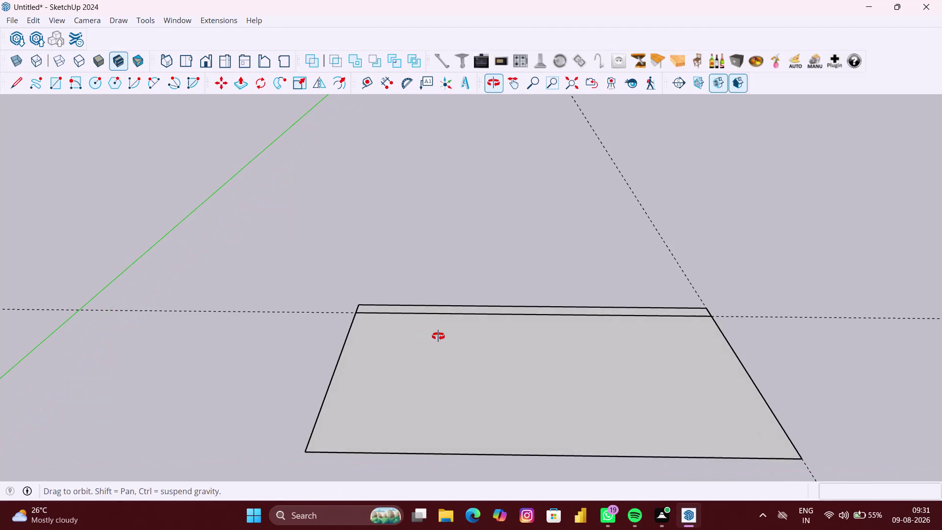
Place a guide 380 mm in from the floor's back edge, then undo it.
middle_drag(439, 335, 437, 337)
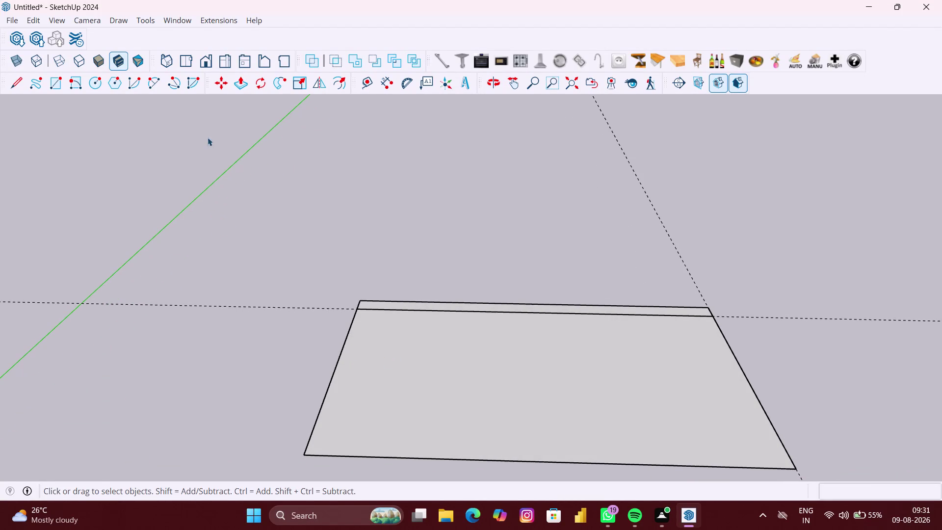
click(359, 87)
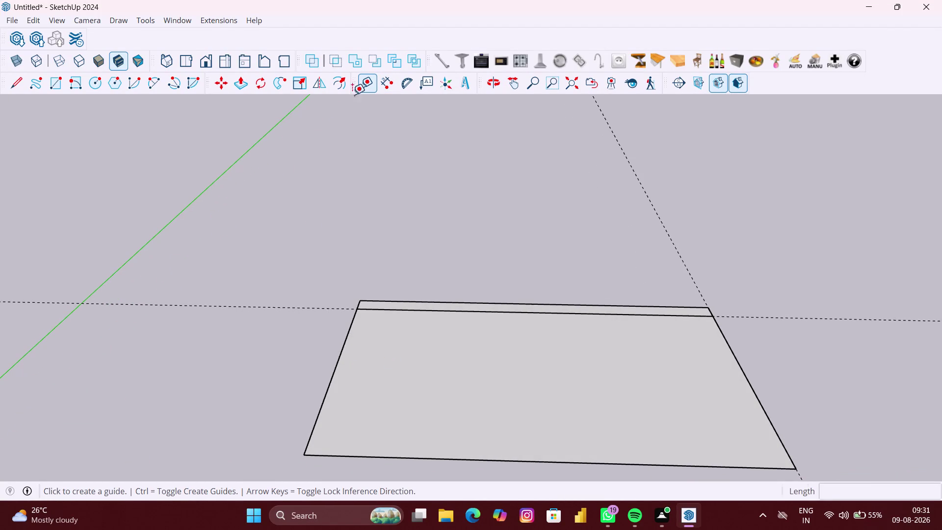
scroll(up, 3)
click(525, 306)
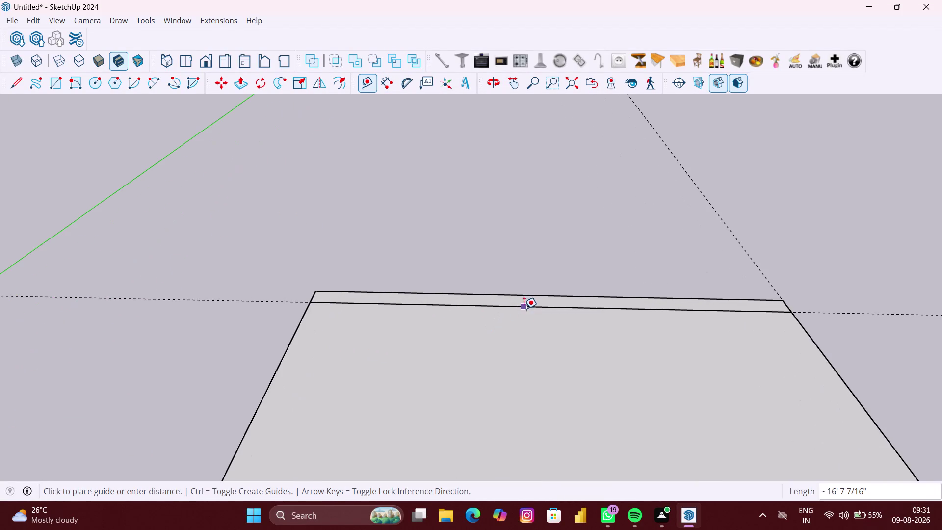
text(3)
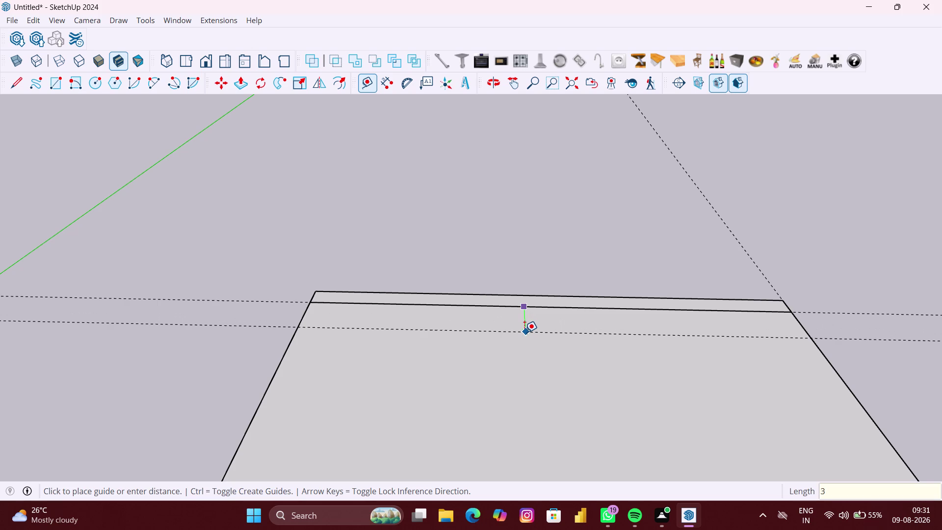
text(80MM)
key(Return)
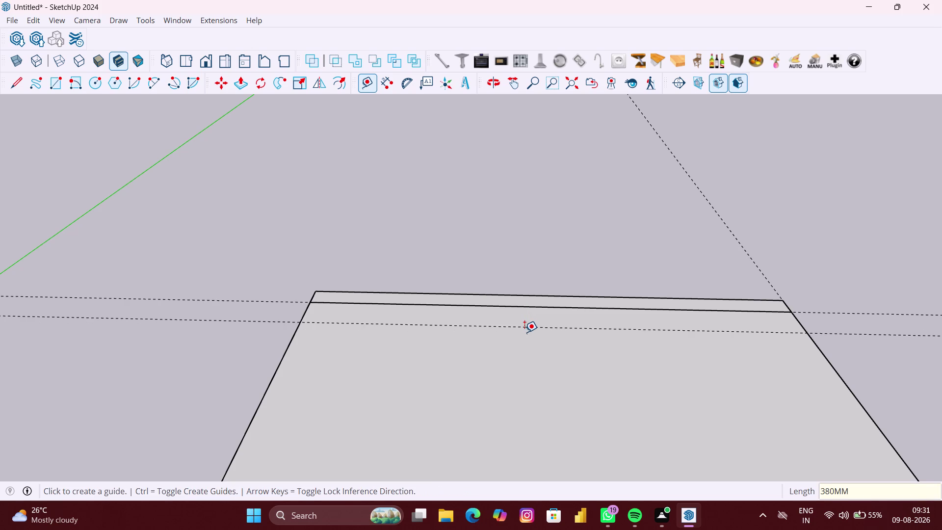
key(ctrl+z)
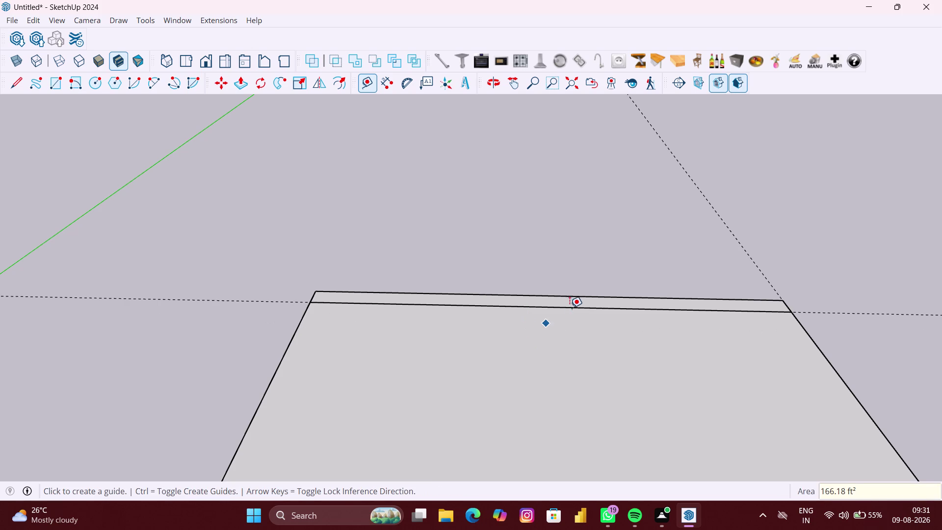
Re-place the 380 mm guide from the back edge and orbit to look along it.
click(565, 308)
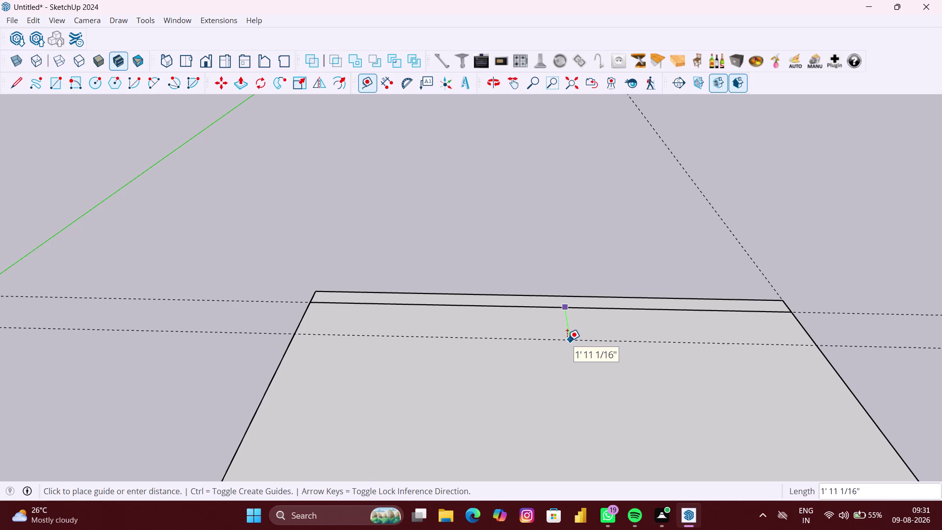
text(38)
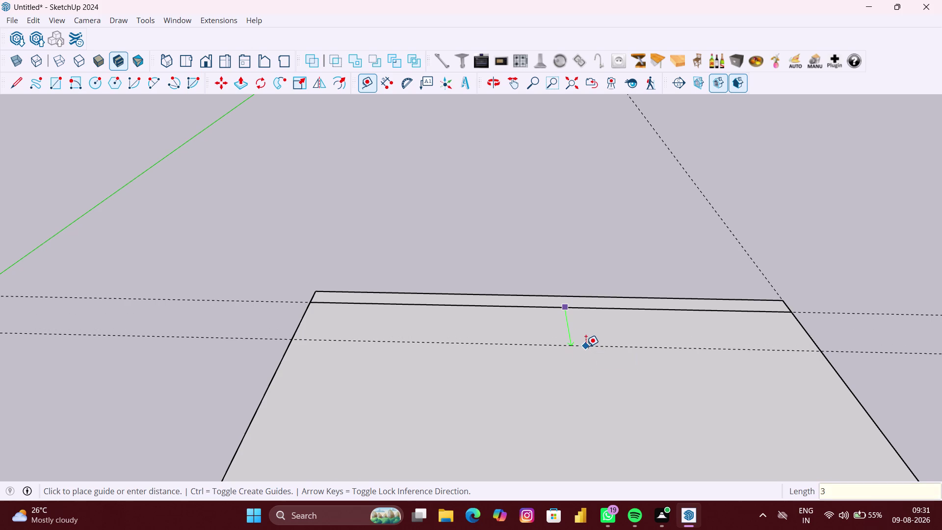
key(0)
text(MM)
key(Return)
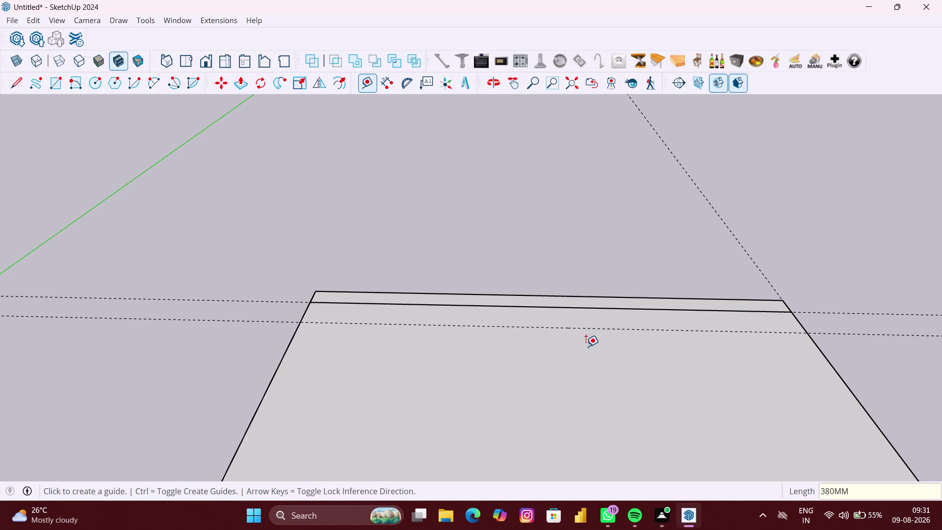
key(space)
click(223, 339)
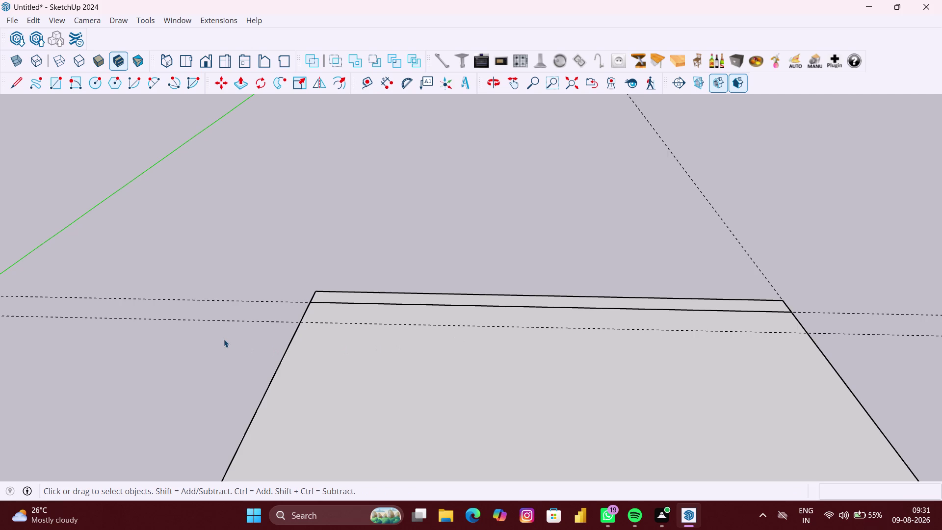
scroll(up, 3)
middle_drag(327, 316, 322, 332)
scroll(down, 3)
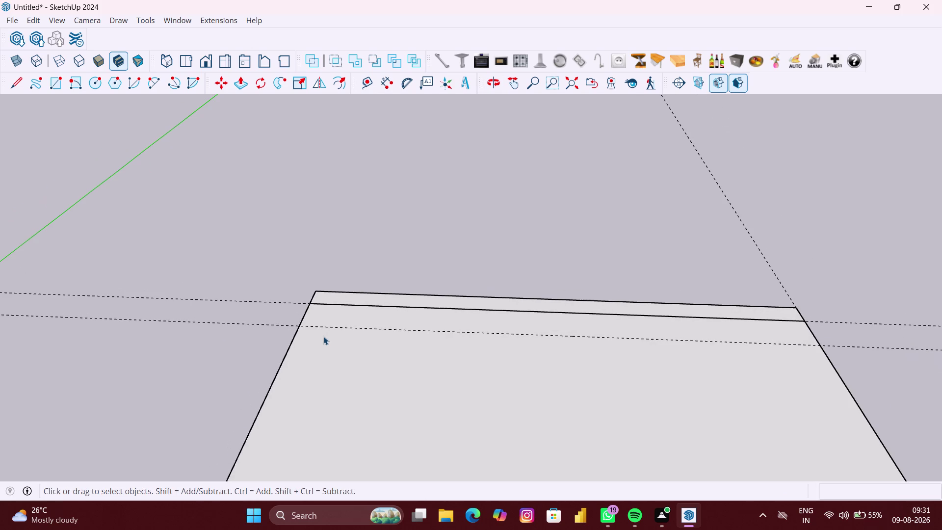
Activate the Rectangle tool with the R shortcut.
key(r)
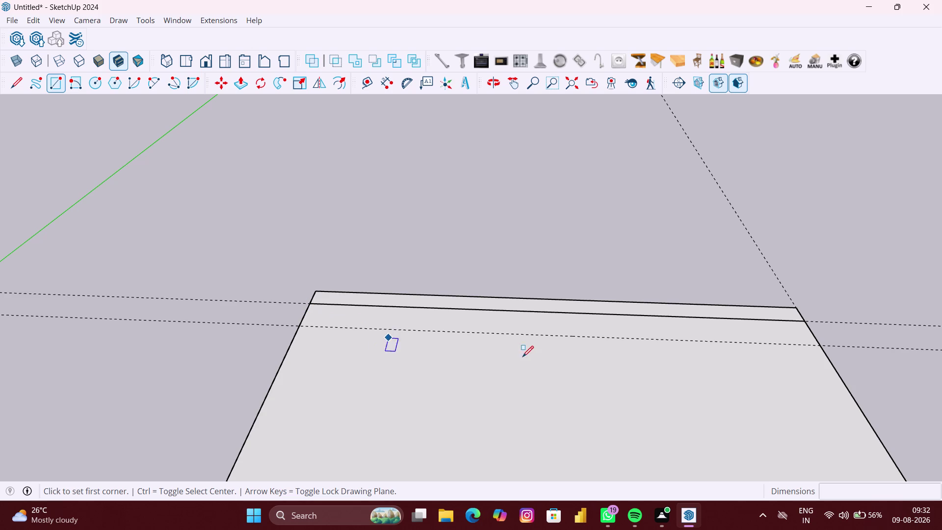
Draw a strip from the back-left corner to the 380 mm guide, then undo it.
click(308, 305)
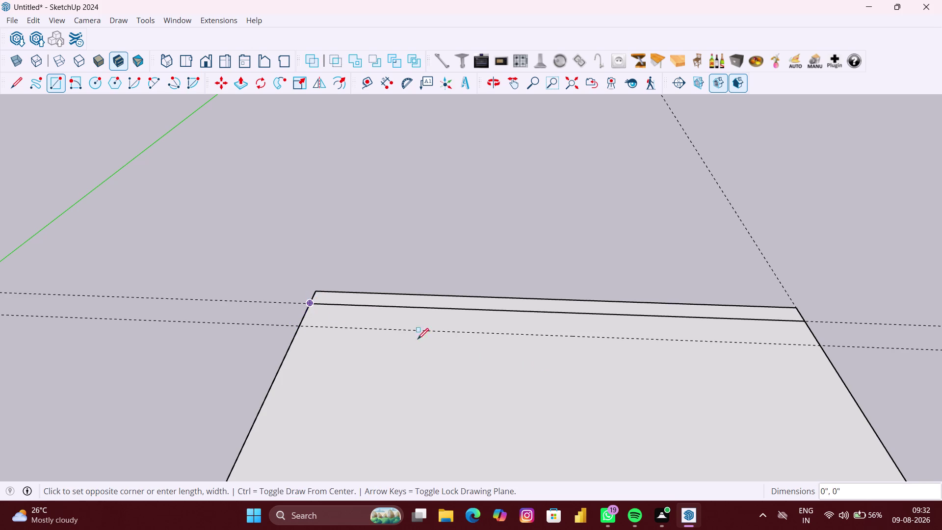
click(819, 347)
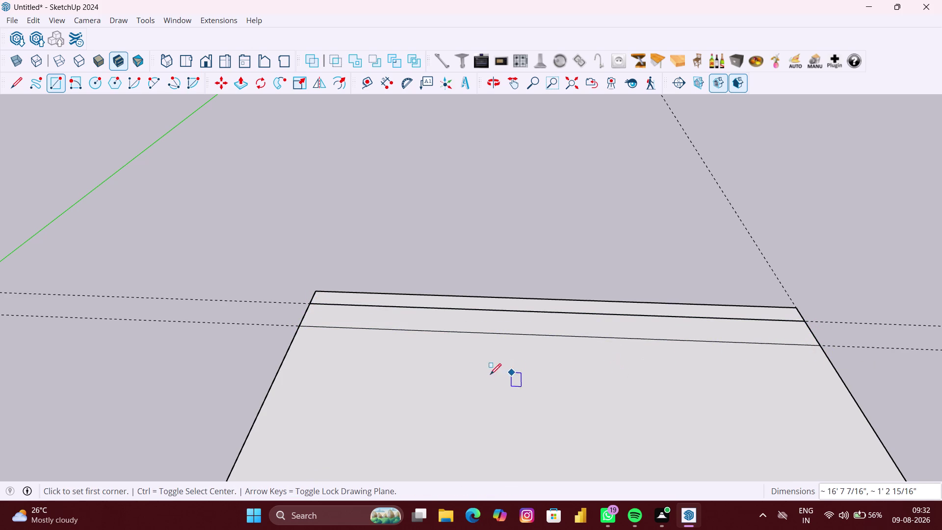
scroll(up, 3)
key(ctrl+z)
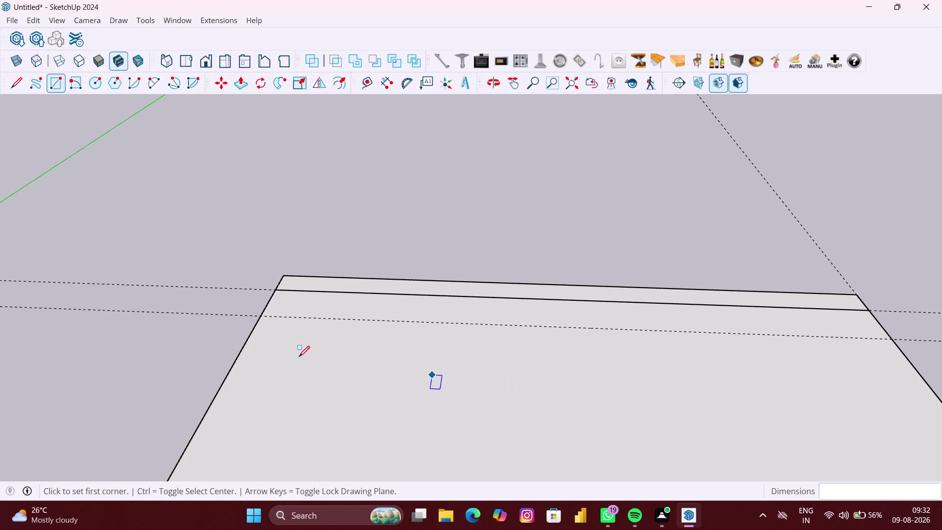
right_click(158, 344)
click(179, 382)
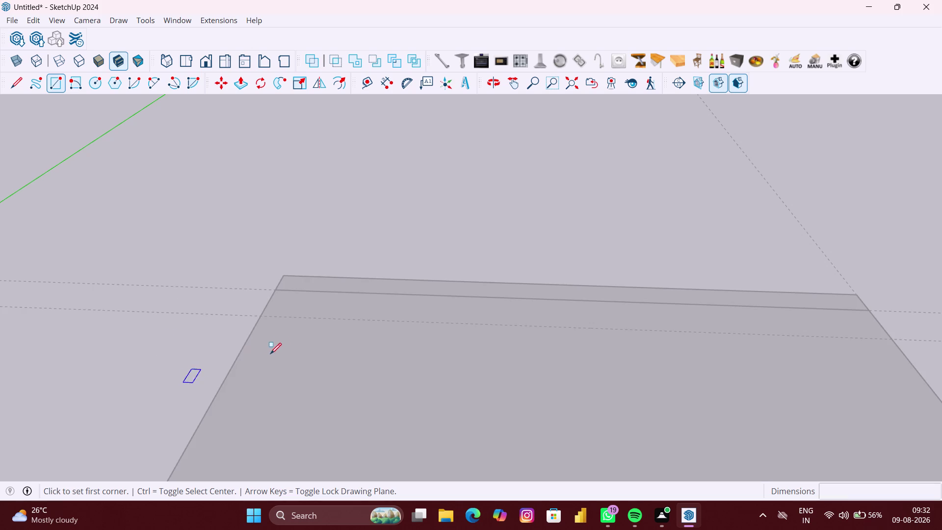
scroll(up, 3)
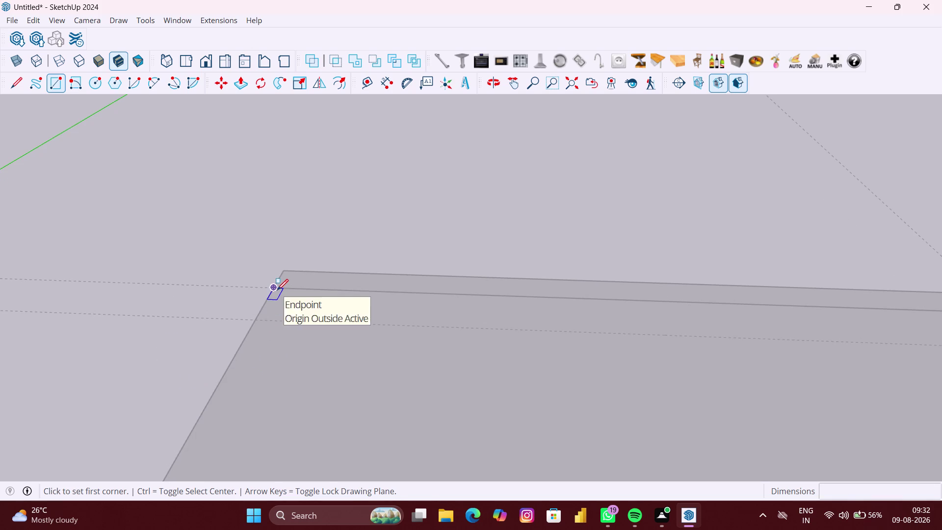
Redraw the strip from the back-left corner to the guide and clear the selection.
click(277, 289)
middle_drag(655, 341, 426, 341)
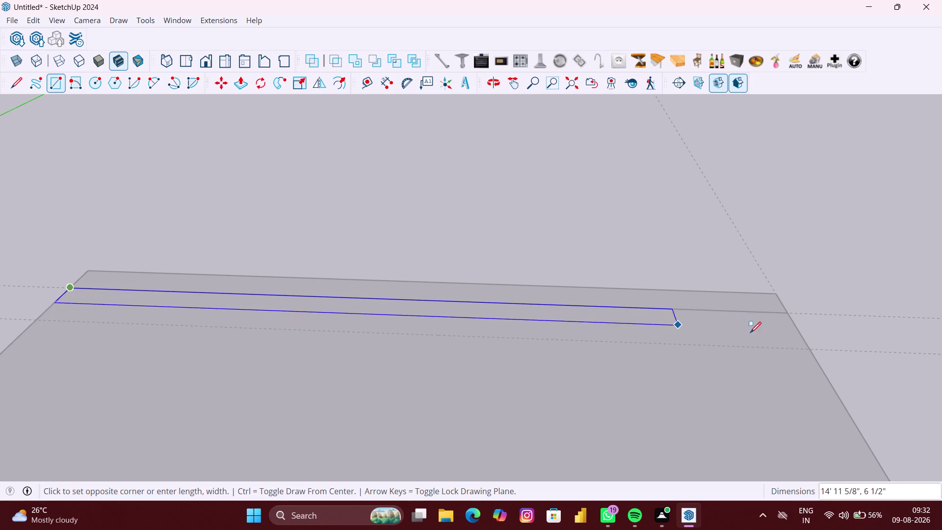
click(813, 352)
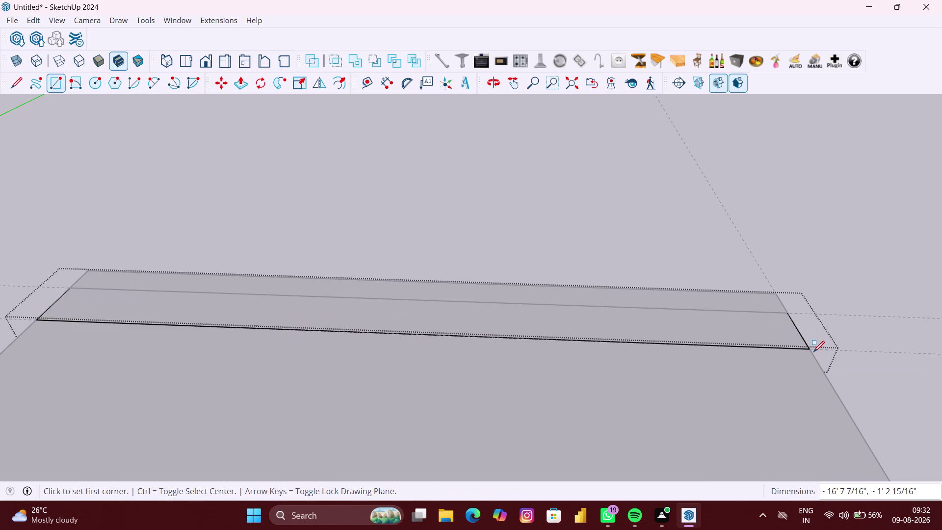
key(space)
click(46, 291)
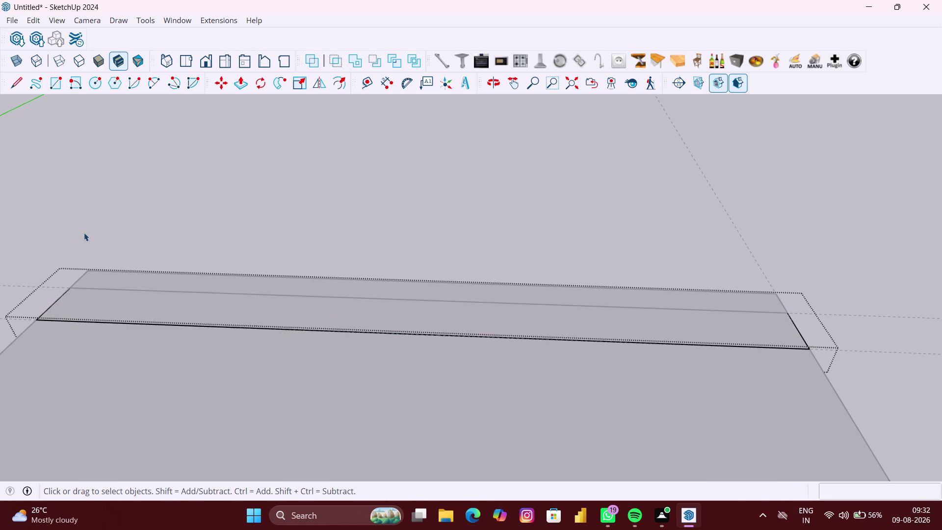
click(87, 230)
scroll(down, 3)
middle_drag(61, 243, 126, 252)
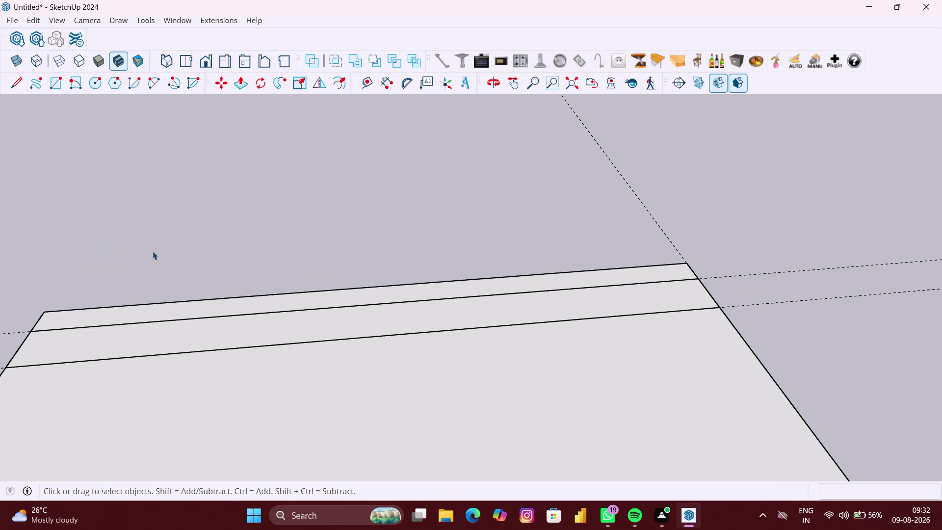